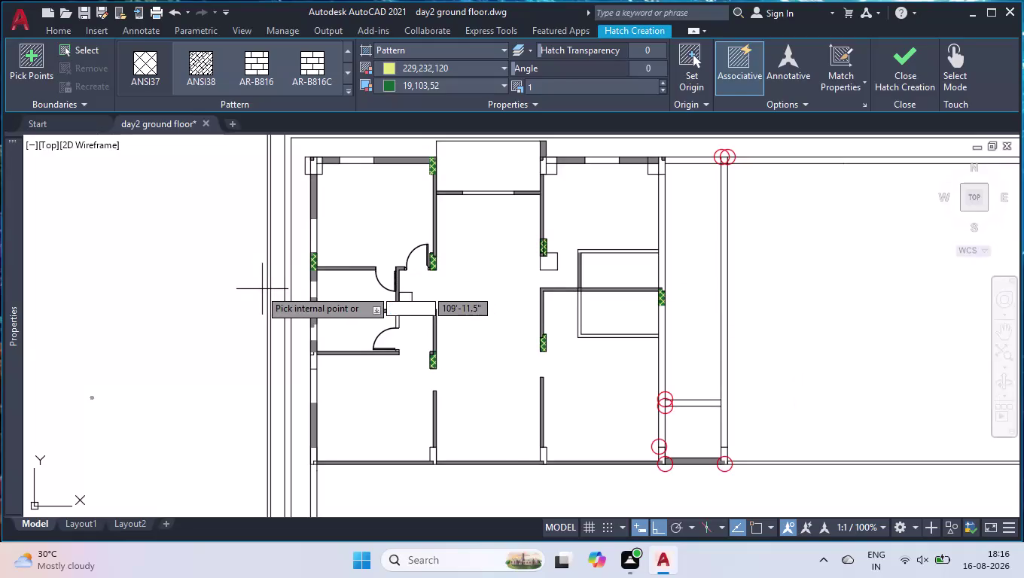
Cancel the pending hatch placement and zoom in on the wall corner.
key(Return)
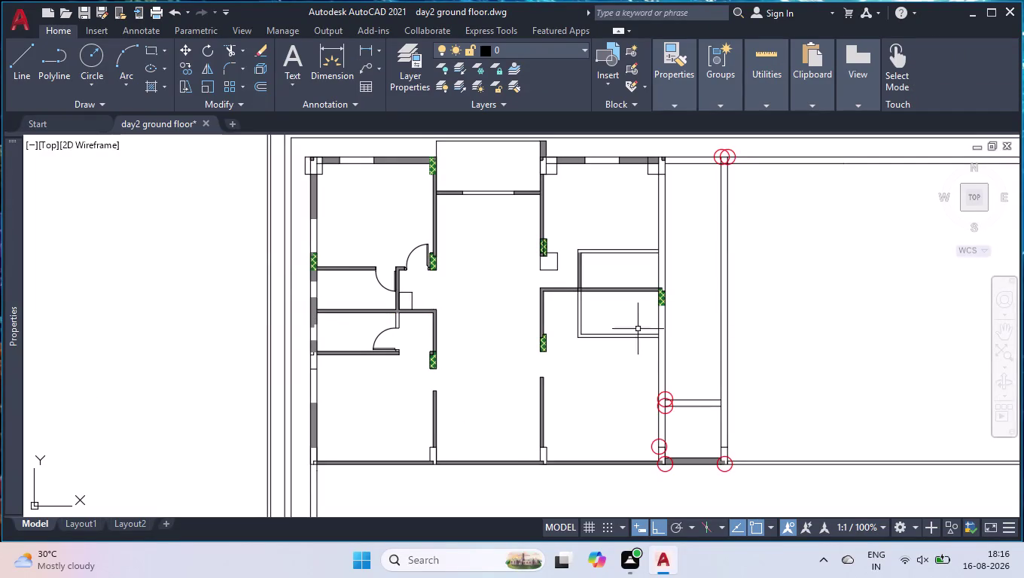
scroll(up, 3)
scroll(up, 3)
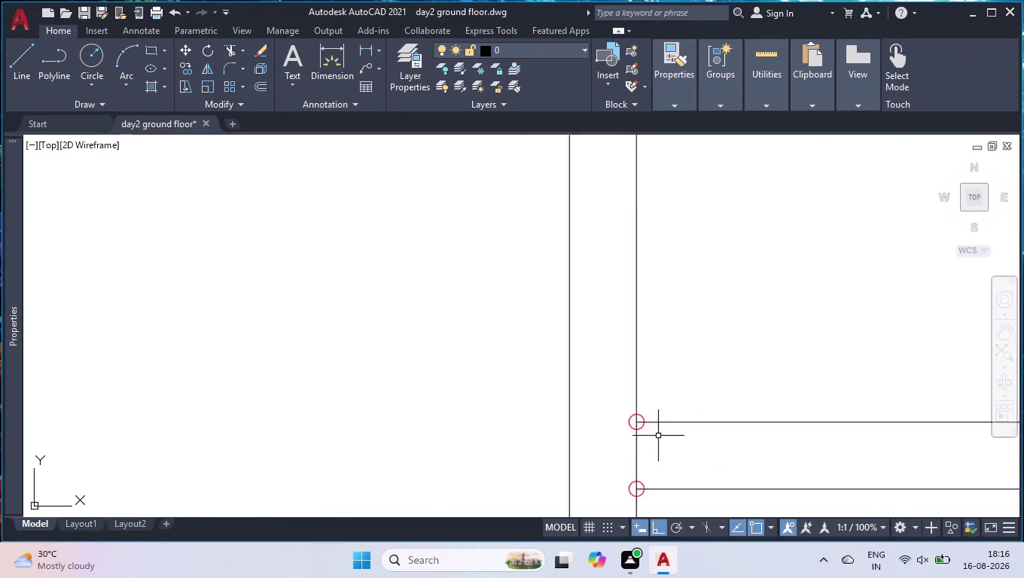
scroll(up, 3)
scroll(up, 3)
scroll(up, 3)
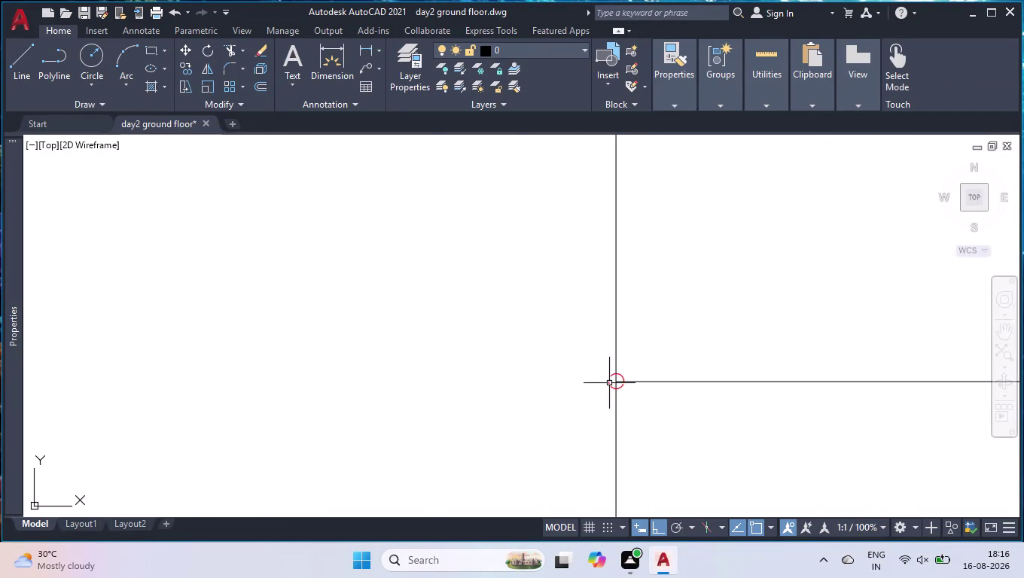
Window-select the two lines meeting at the wall corner, then clear the selection.
click(611, 385)
scroll(down, 3)
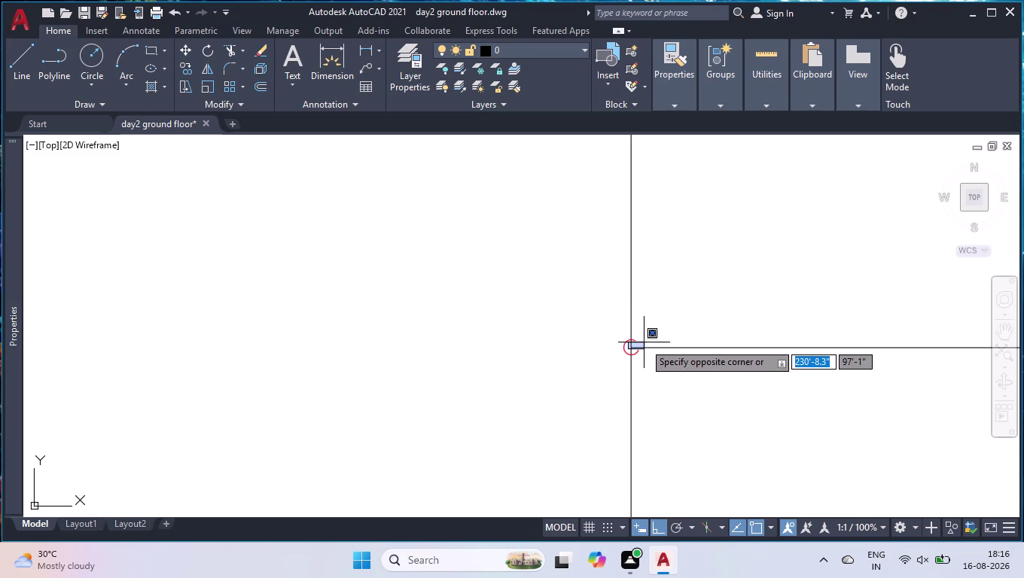
click(661, 319)
click(668, 316)
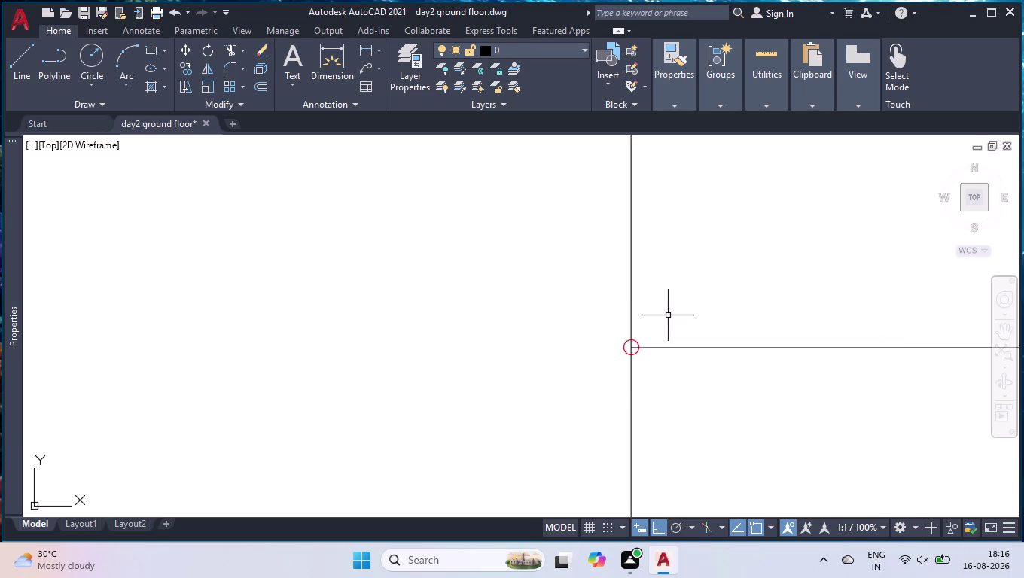
click(603, 391)
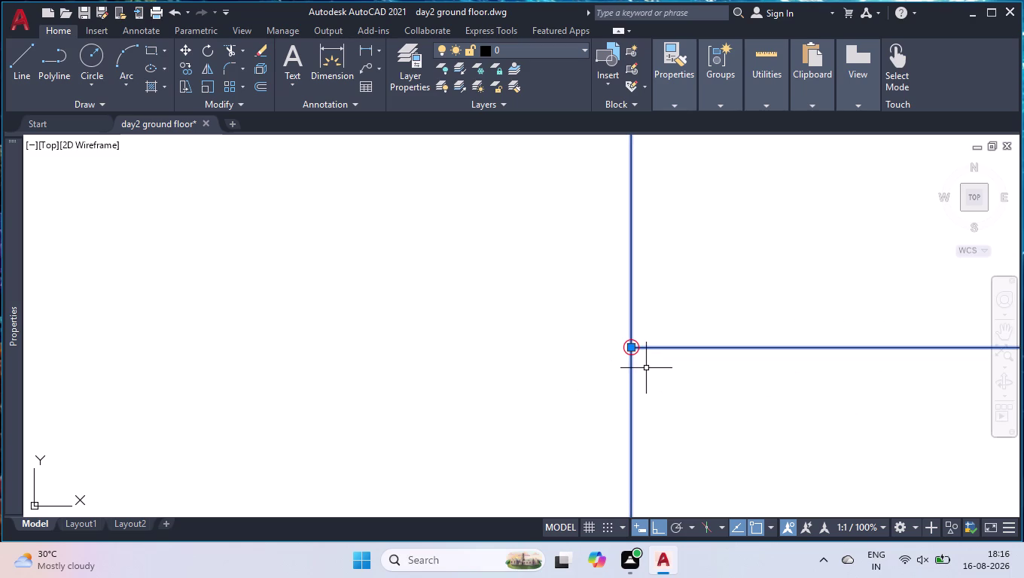
key(space)
key(space)
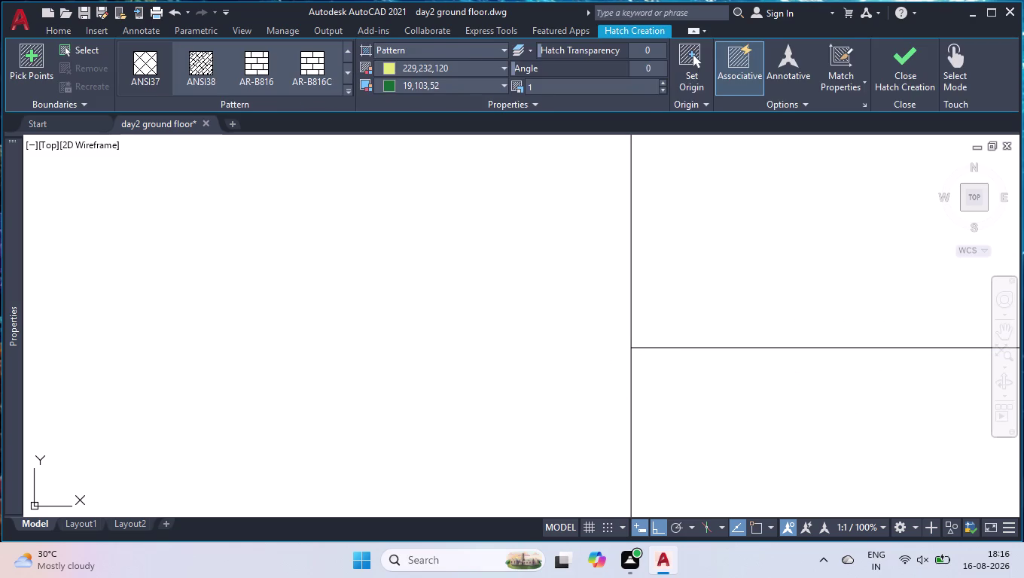
Zoom back out to view the whole floor plan.
scroll(down, 3)
scroll(down, 3)
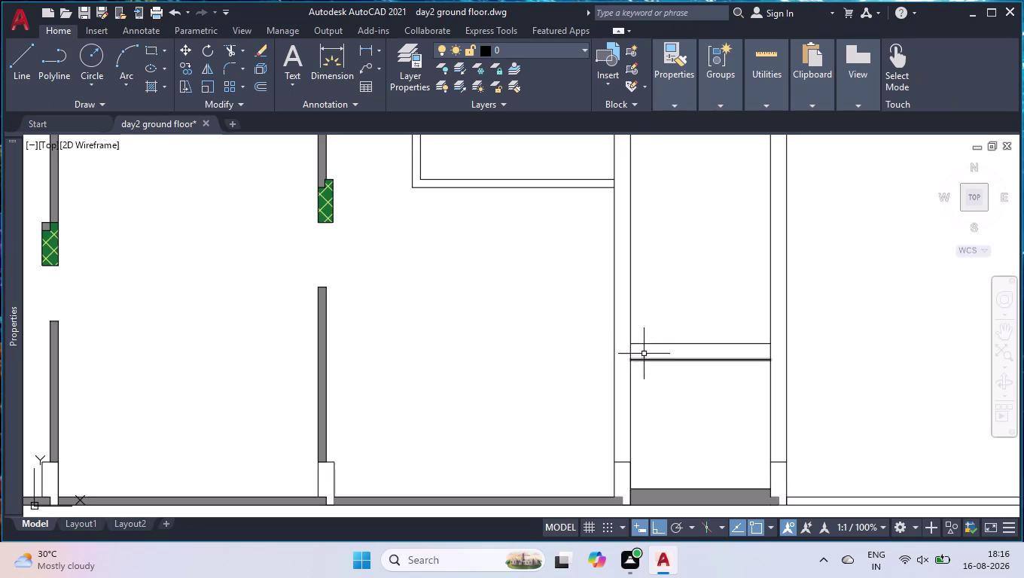
scroll(down, 3)
scroll(up, 3)
scroll(down, 3)
scroll(up, 3)
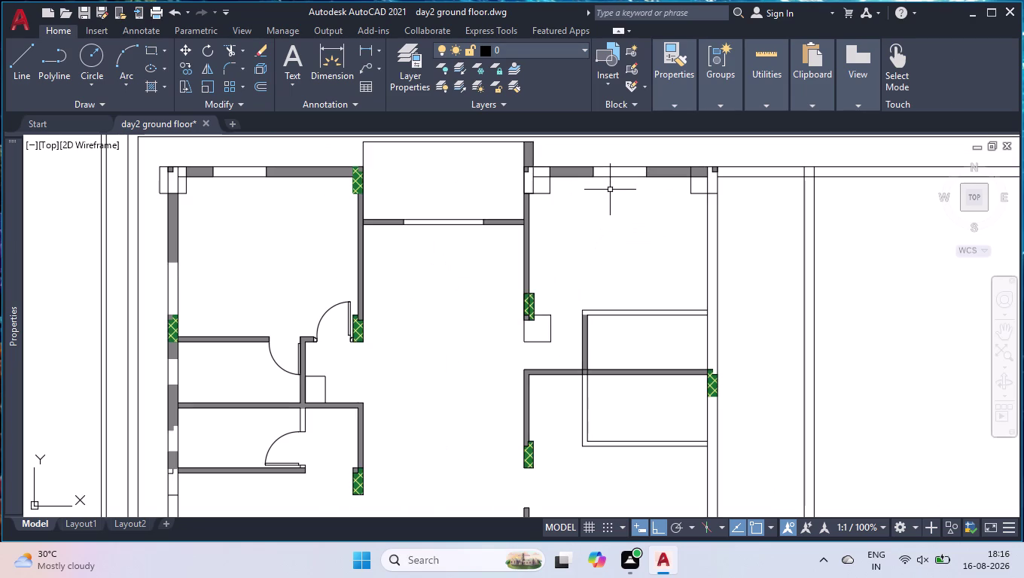